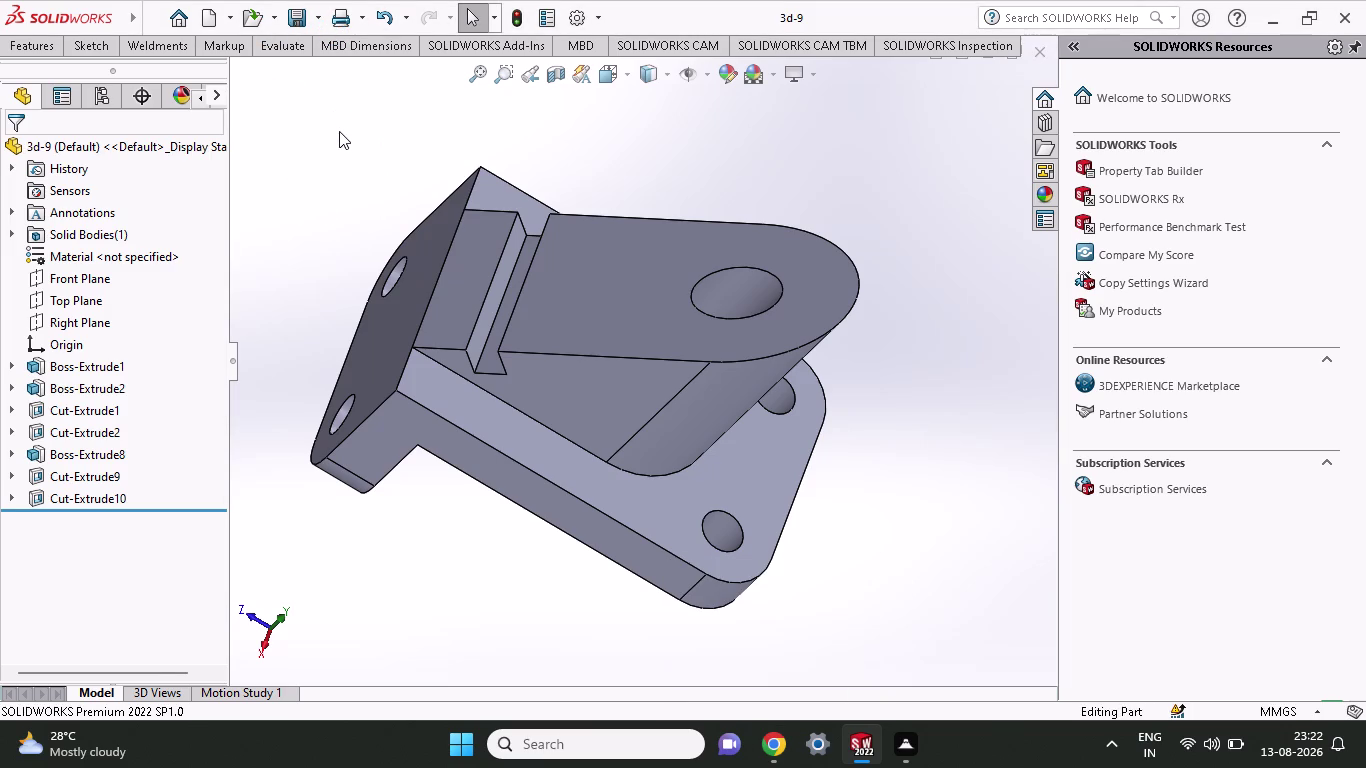
Save the bracket as 3d-9 in Documents with the Adobe PDF (*.pdf) file type.
click(321, 26)
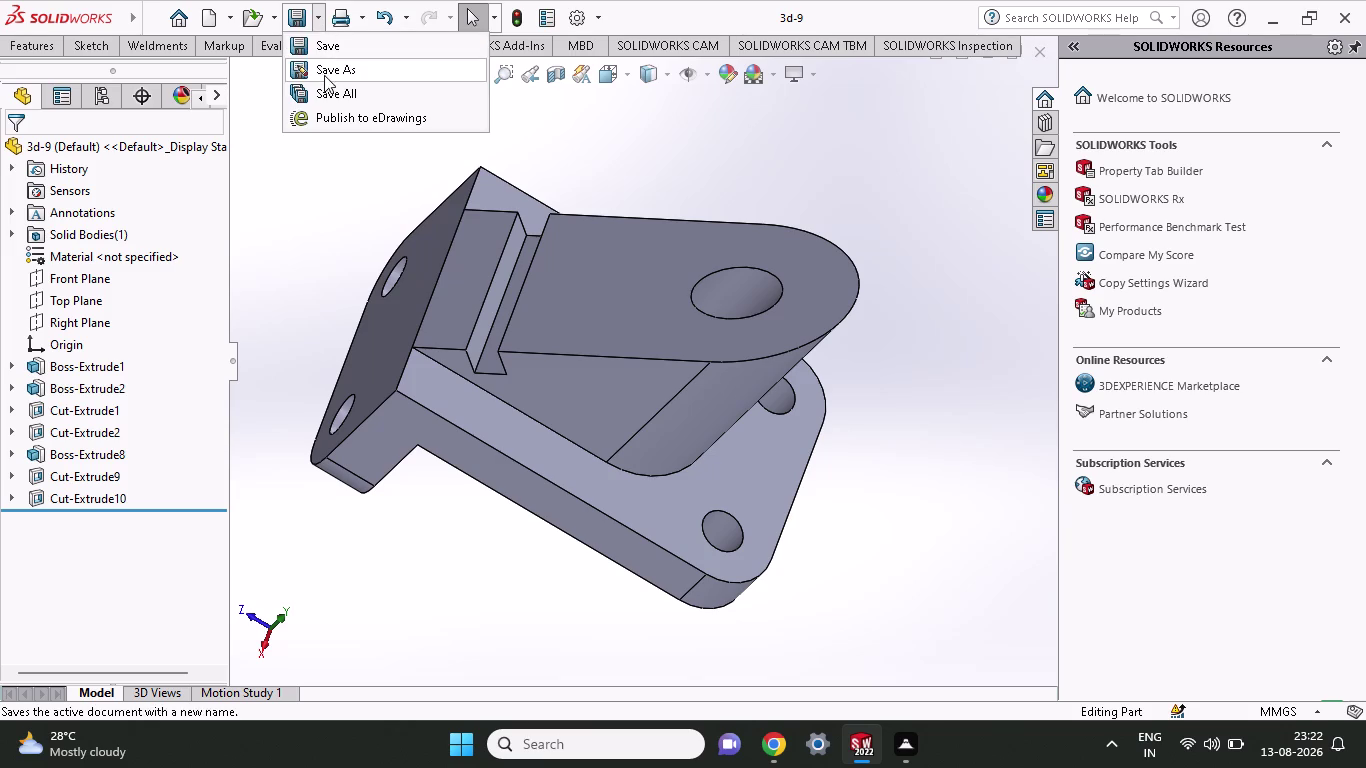
drag(324, 90, 325, 80)
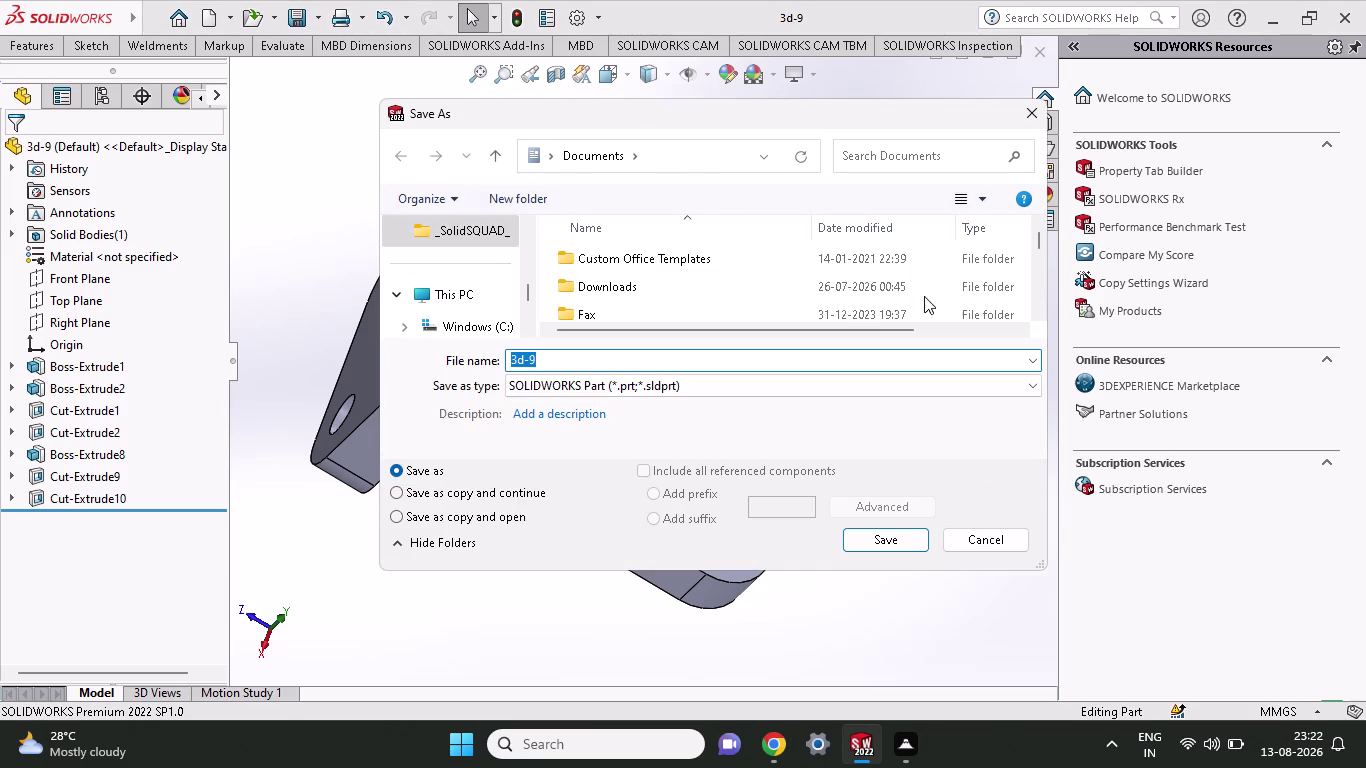
click(643, 393)
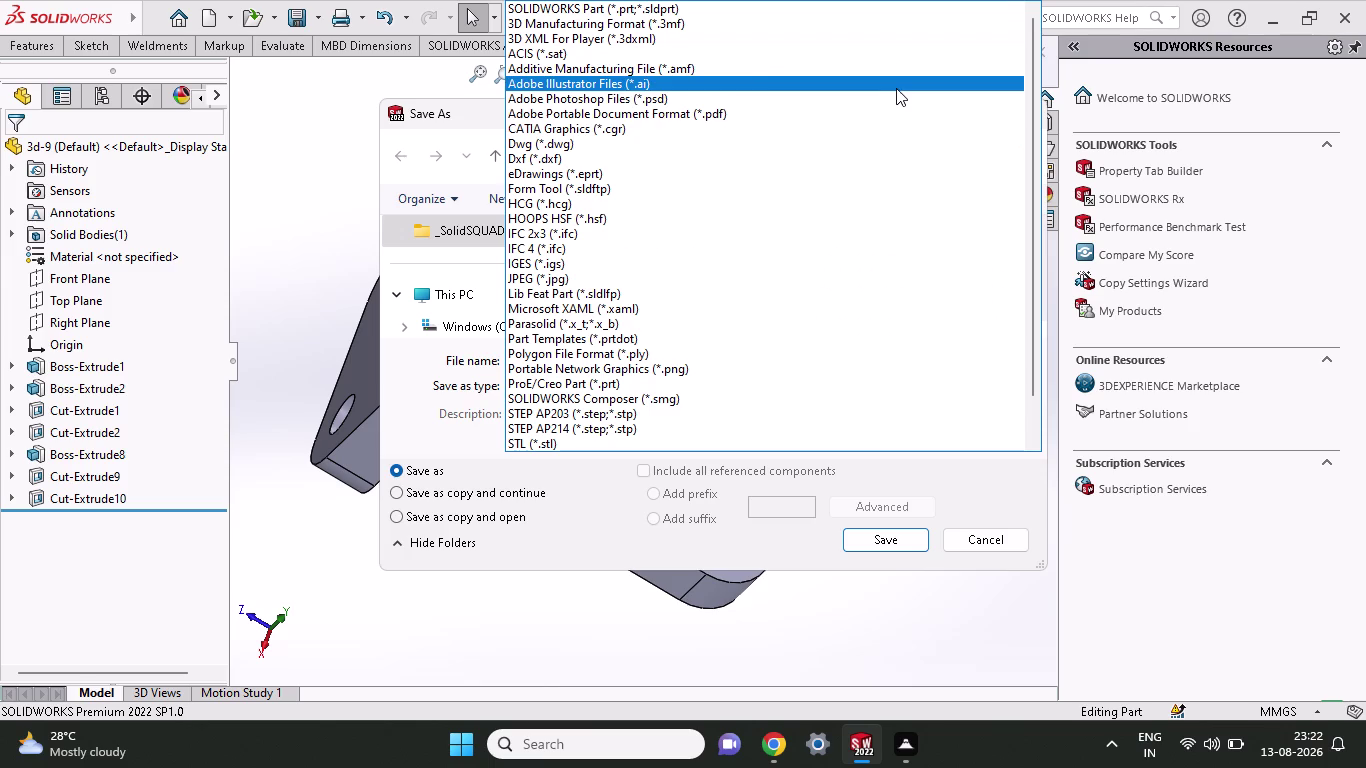
click(836, 113)
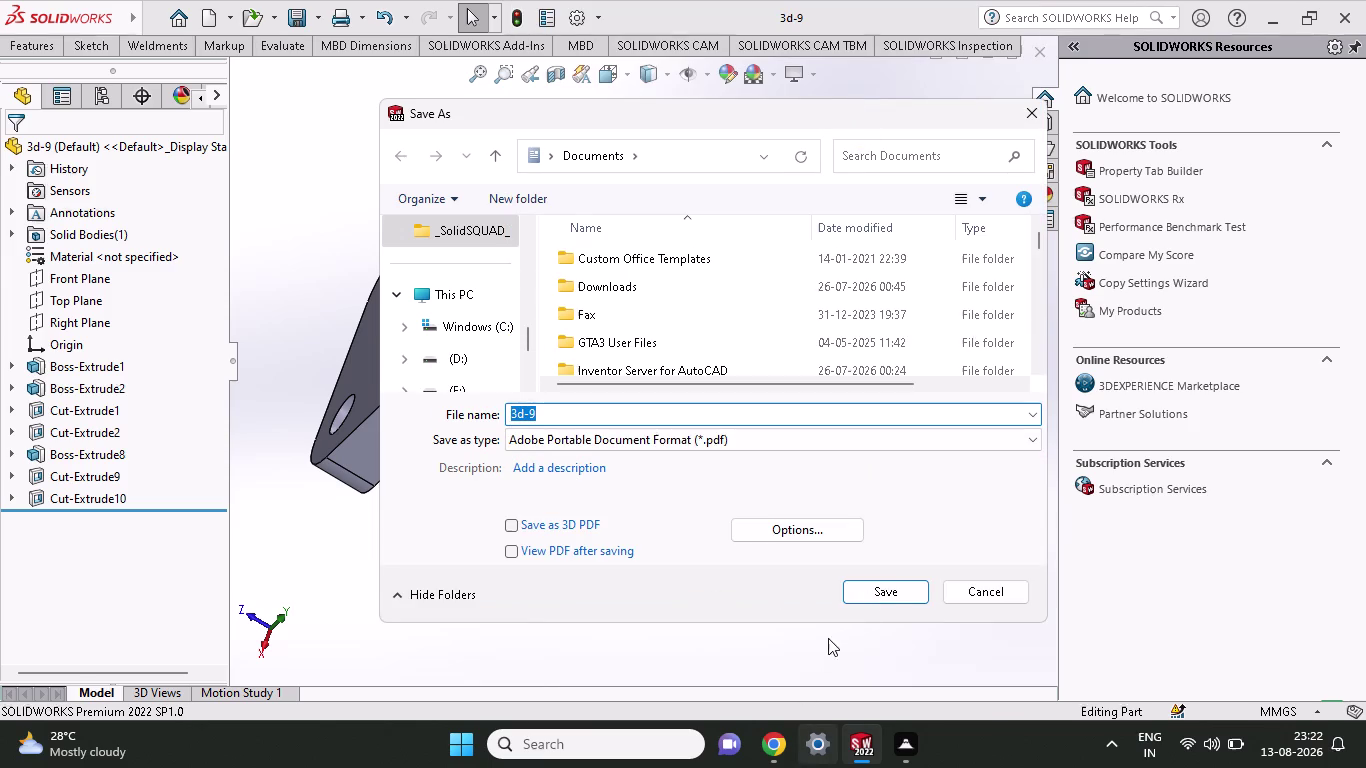
click(866, 597)
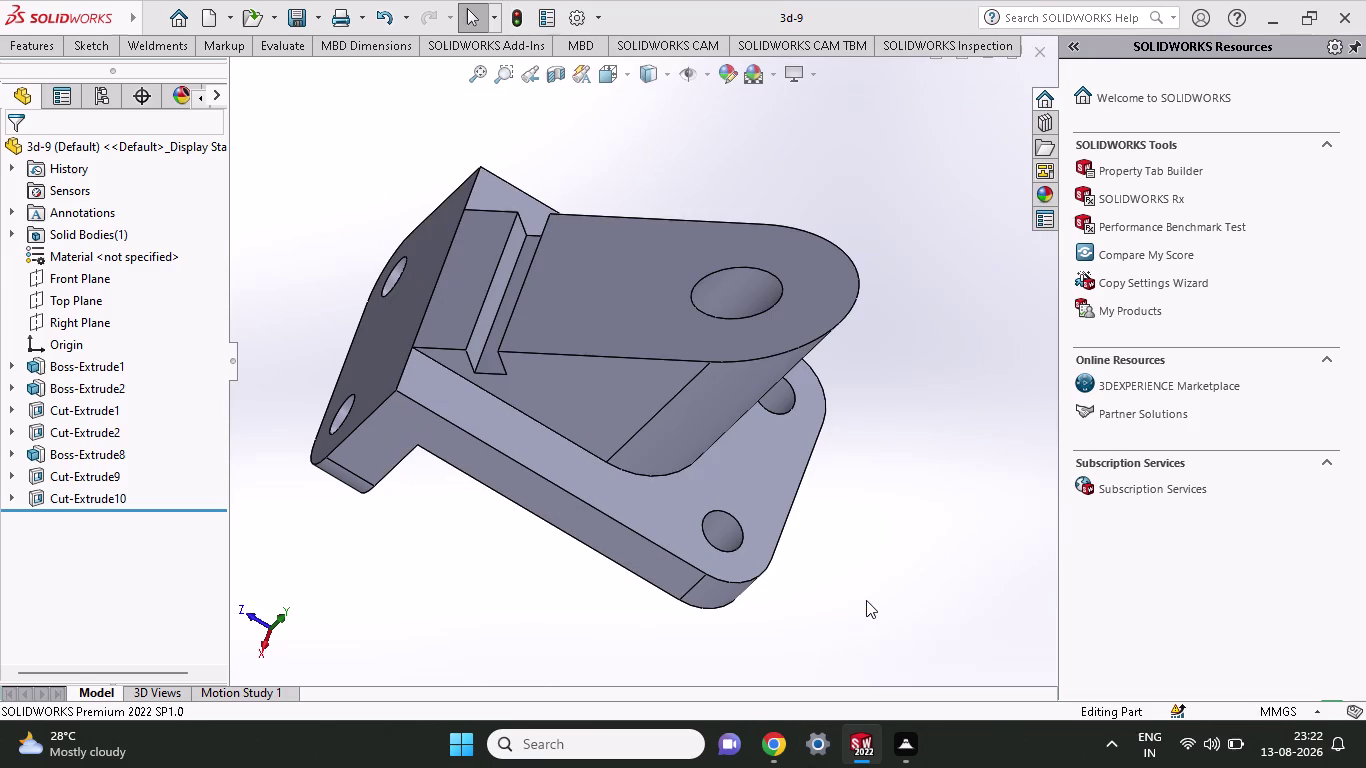